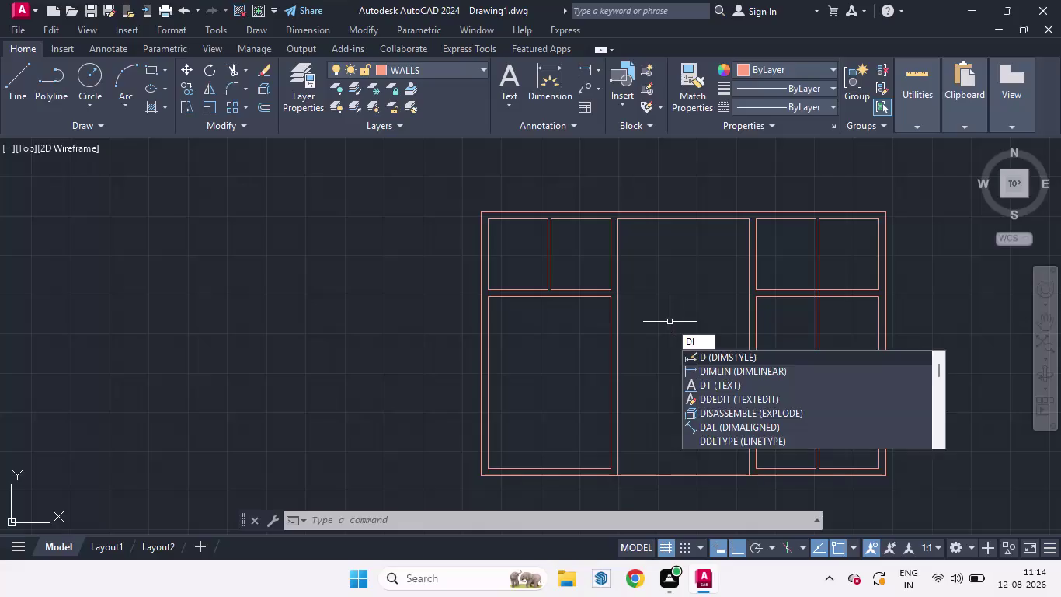
key(Return)
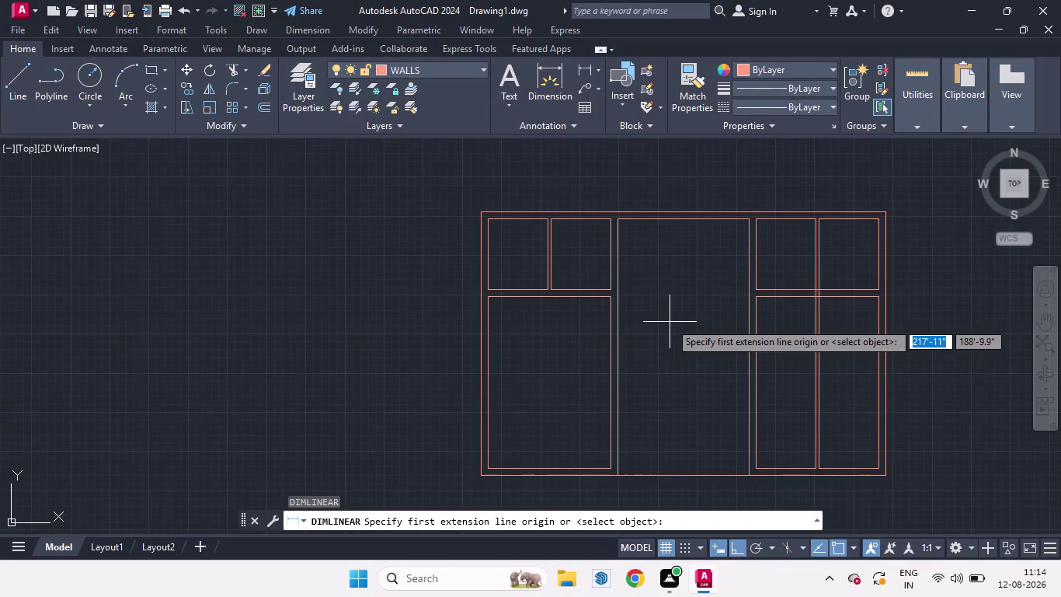
click(482, 208)
click(886, 213)
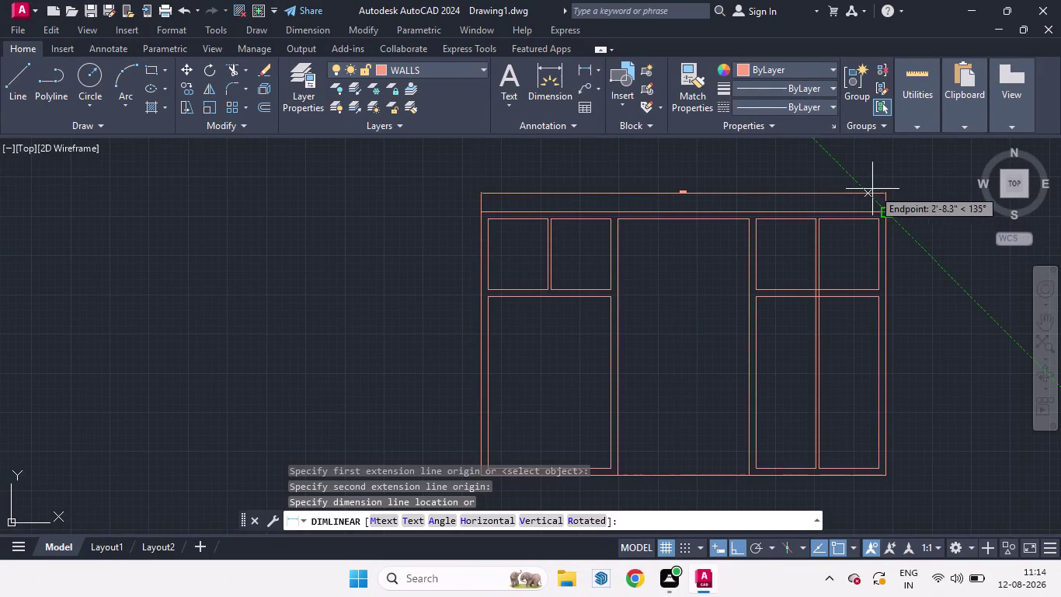
click(873, 189)
scroll(up, 3)
scroll(down, 3)
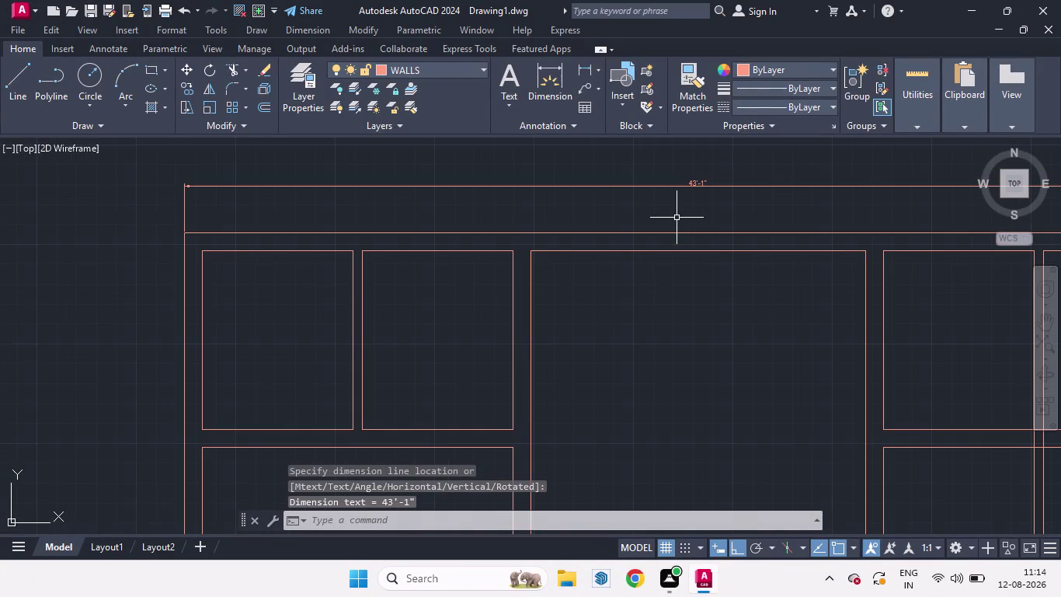
scroll(down, 3)
click(692, 198)
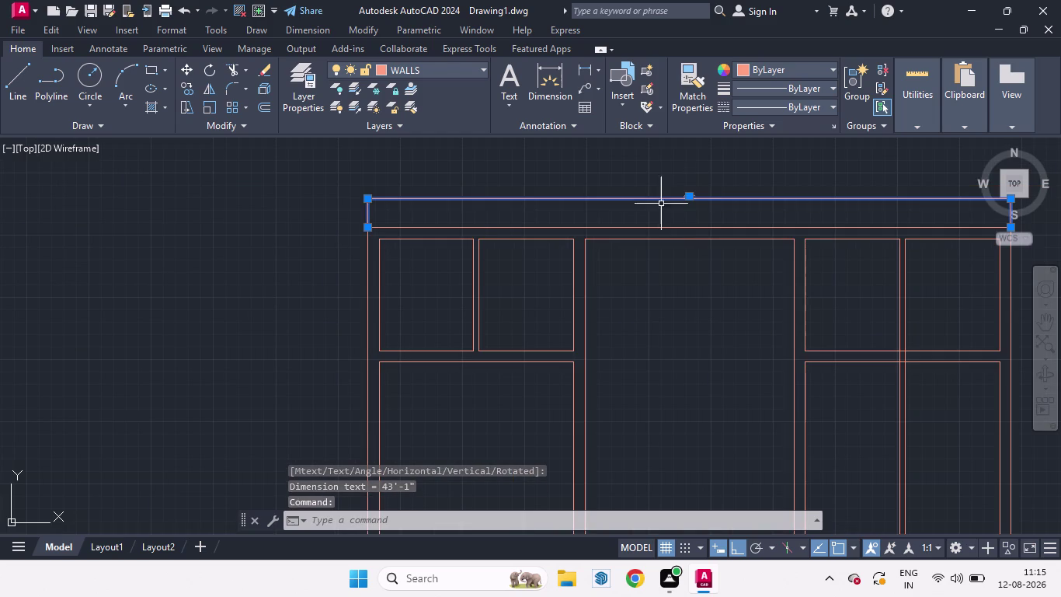
key(Delete)
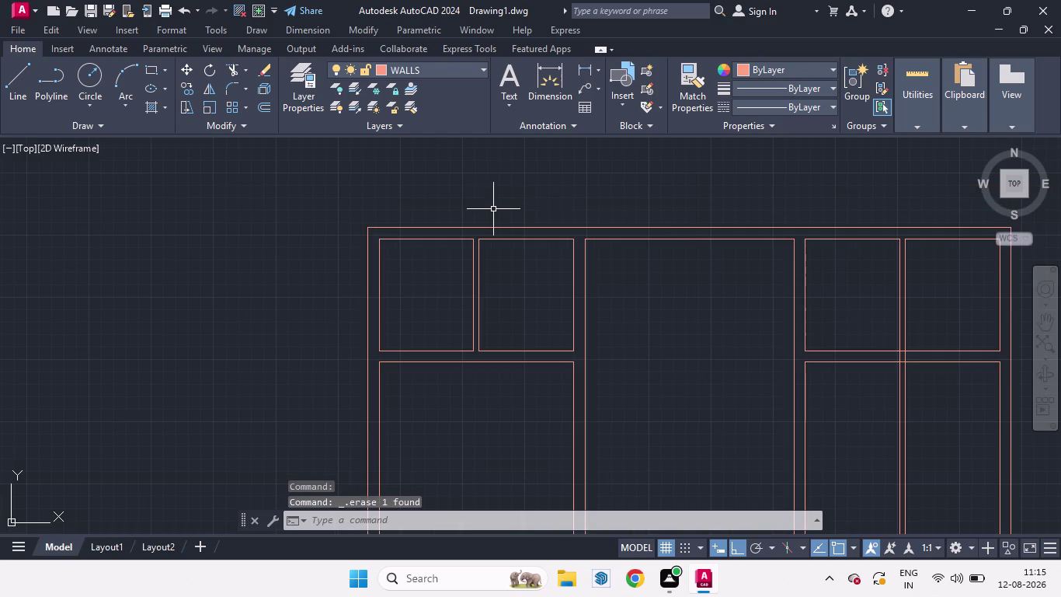
scroll(down, 3)
scroll(down, 3)
scroll(up, 3)
scroll(down, 3)
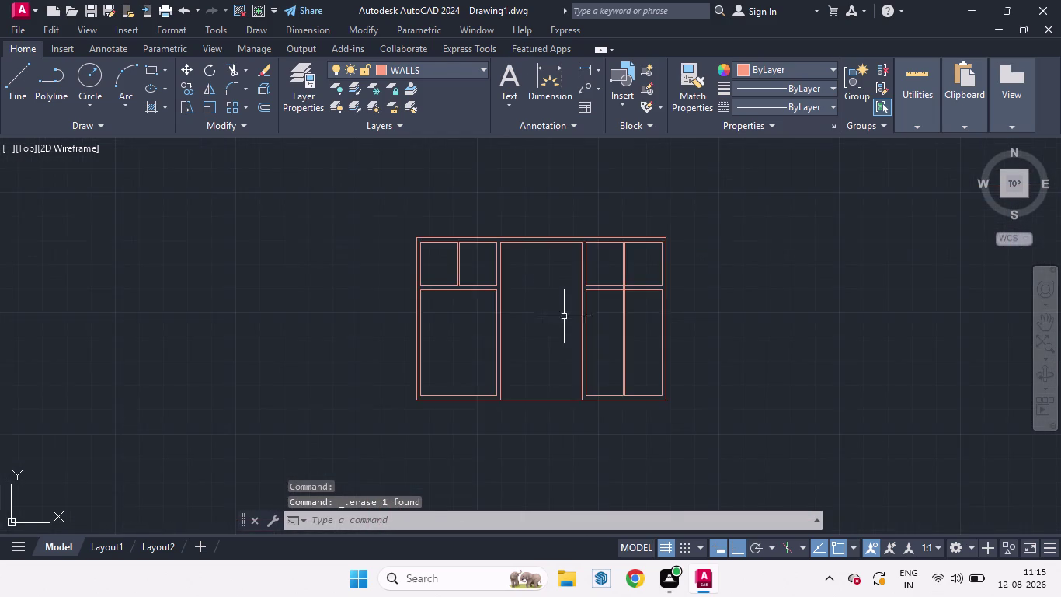
scroll(up, 3)
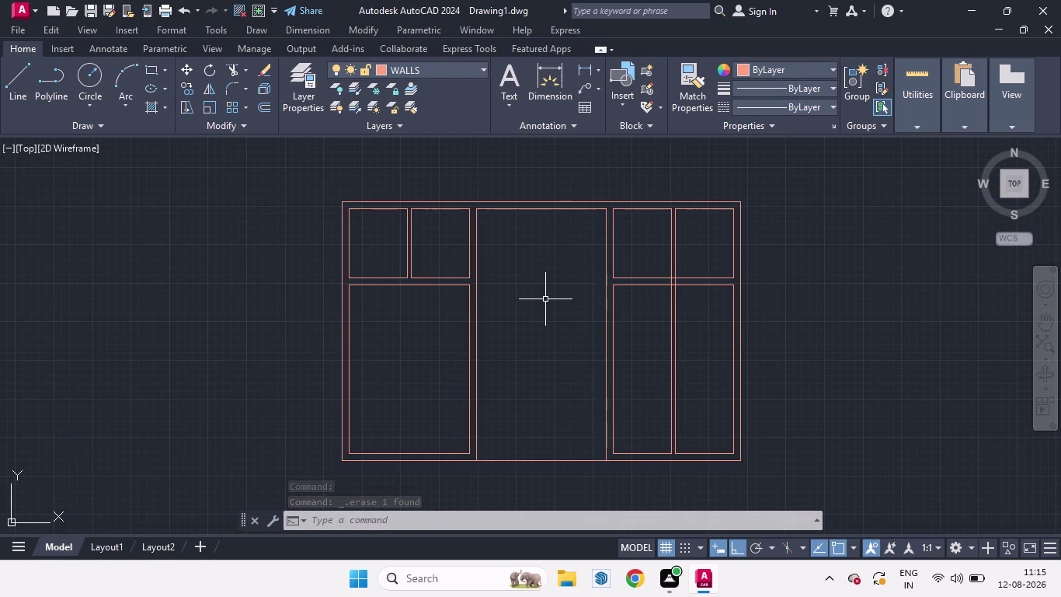